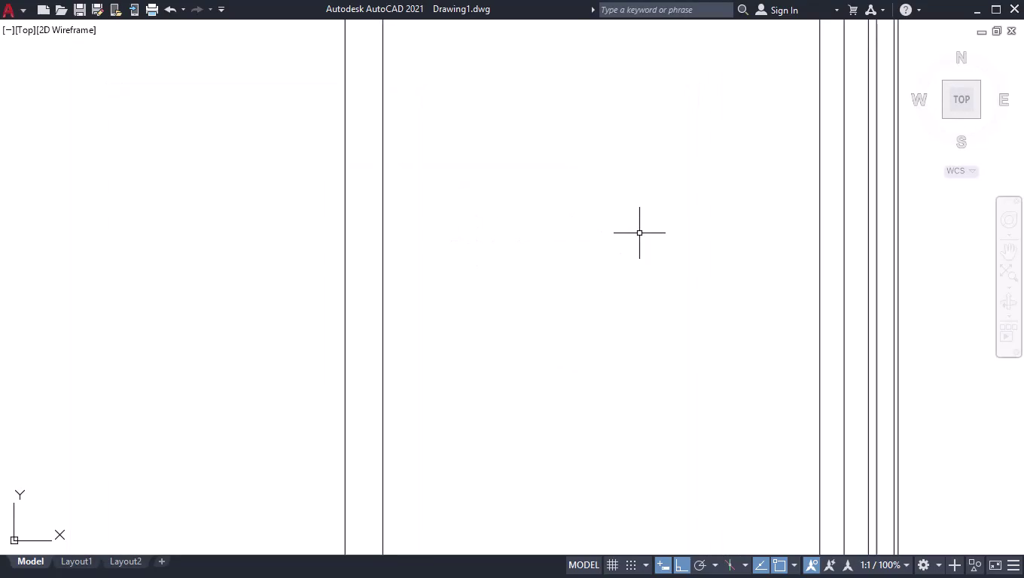
Place a linear dimension reading 87 across the vertical lines on the right, using DLI.
text(dli)
key(Return)
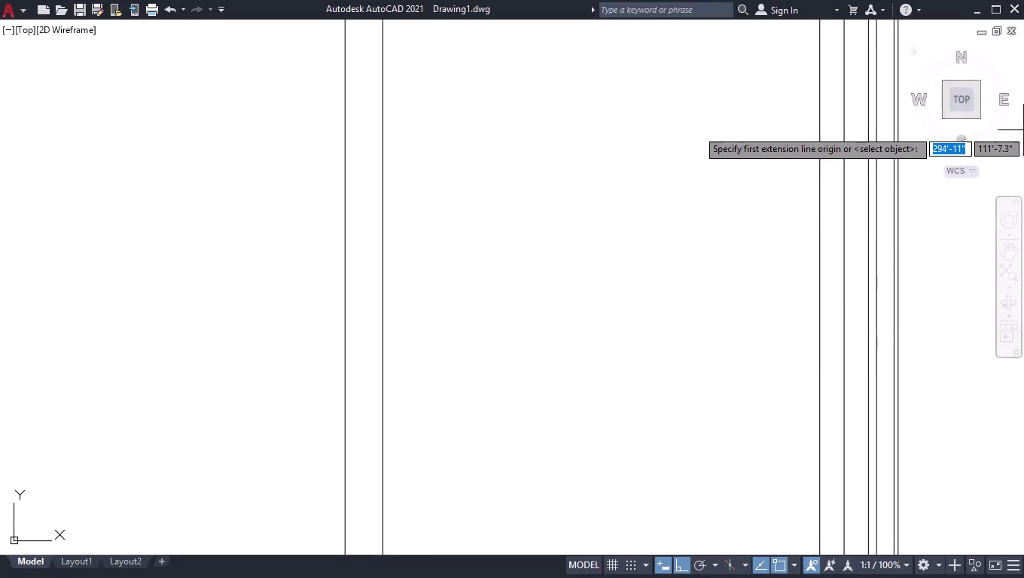
click(901, 240)
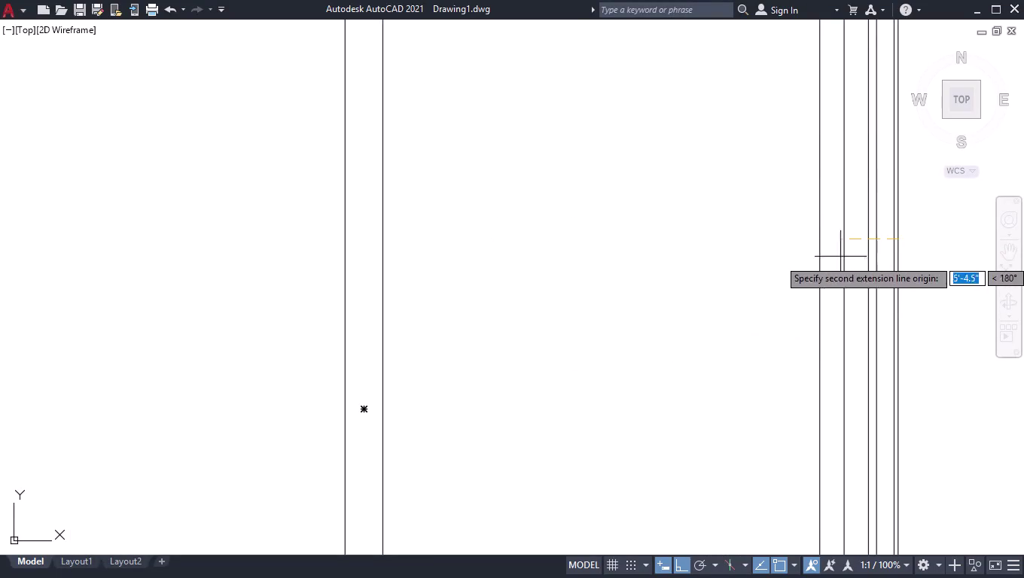
click(818, 238)
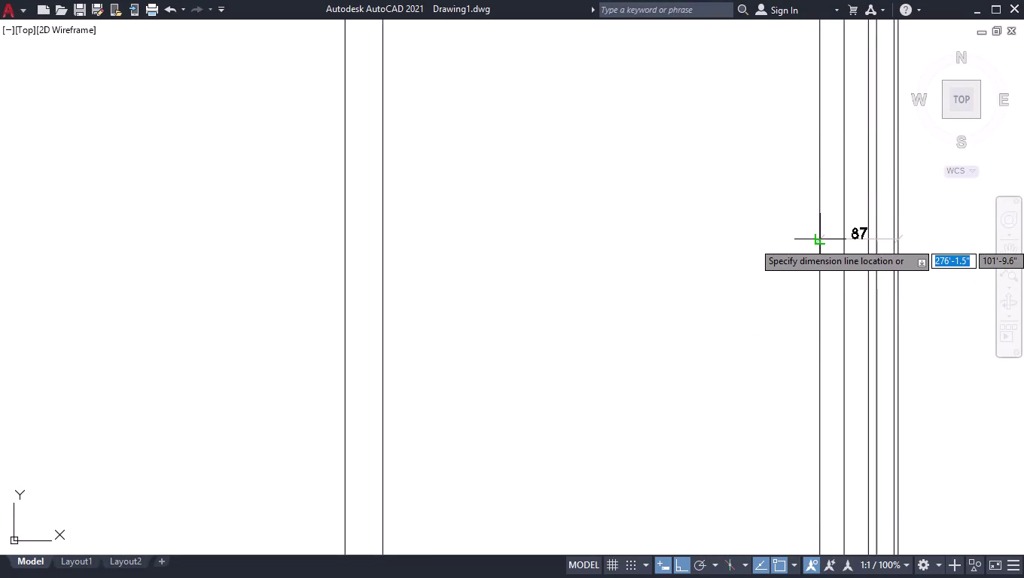
click(830, 249)
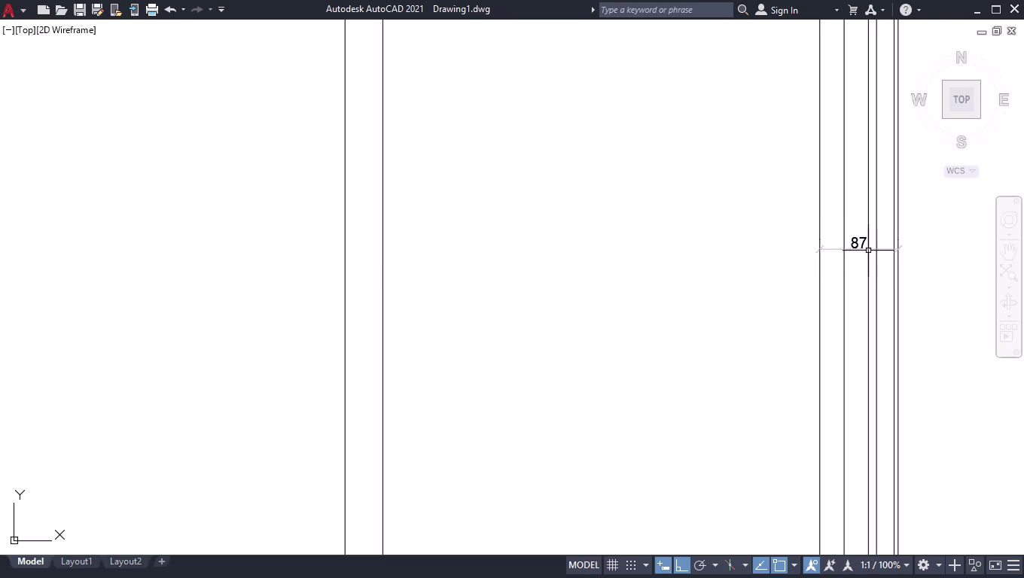
scroll(up, 3)
Give the ISO-25 dimension style Engineering linear units with 0'-0" precision.
key(d)
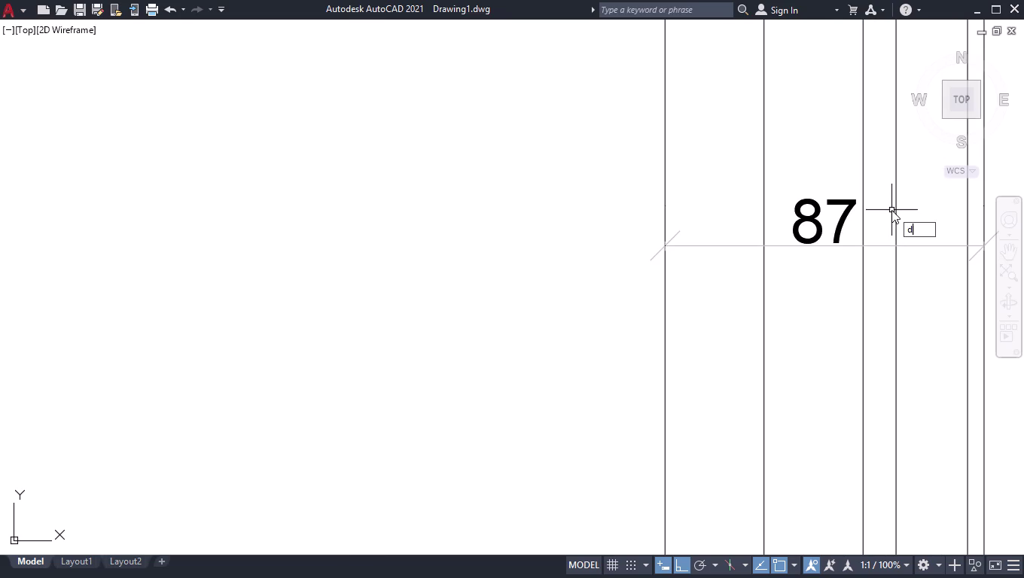
key(Return)
click(649, 264)
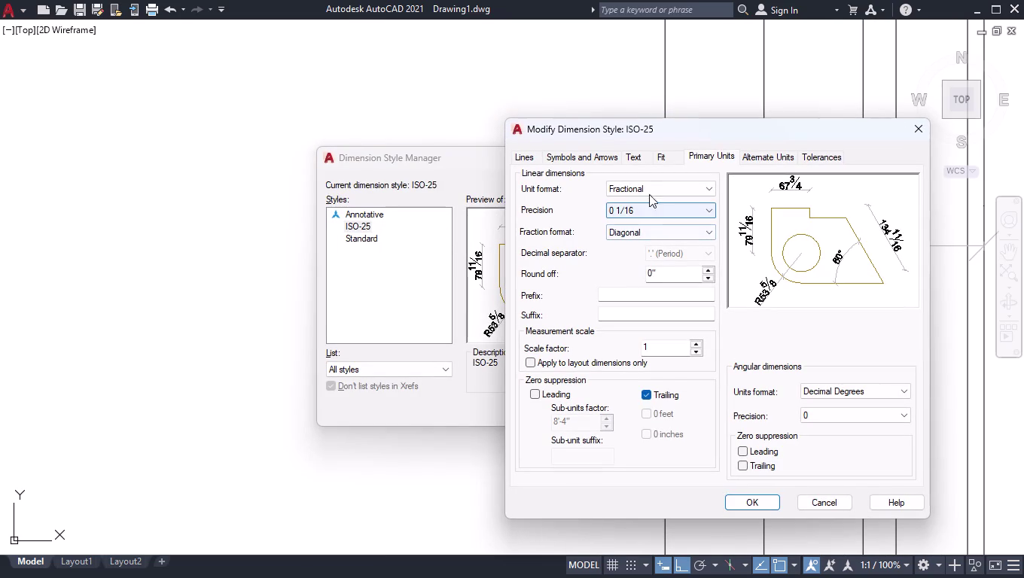
click(650, 187)
click(648, 224)
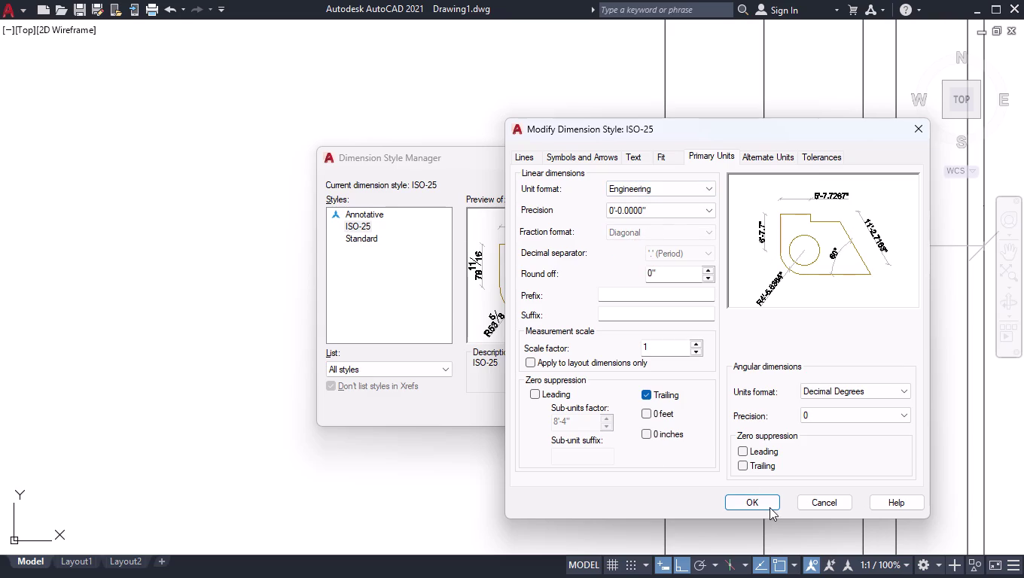
click(666, 209)
click(644, 245)
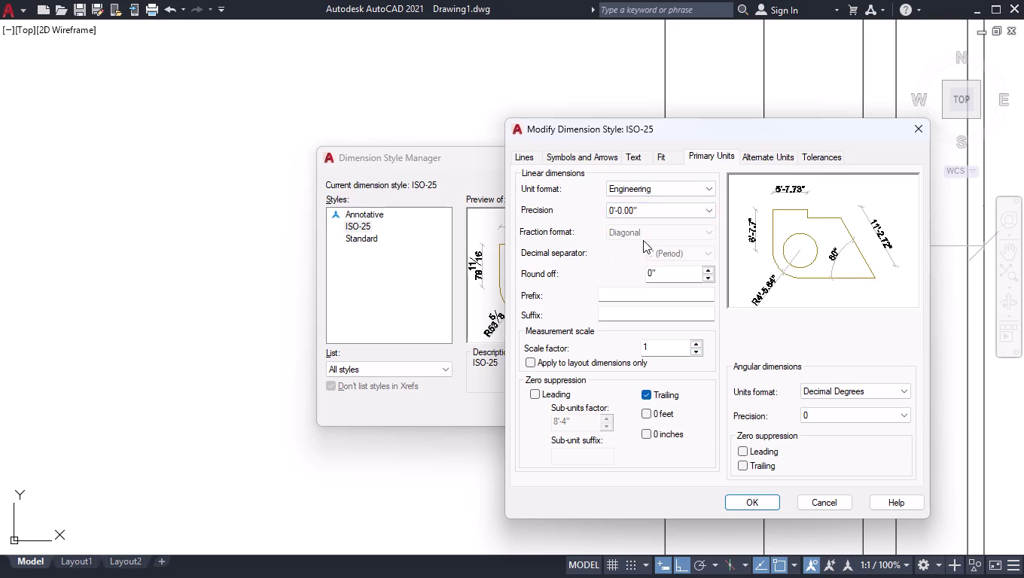
click(644, 214)
click(634, 241)
click(637, 209)
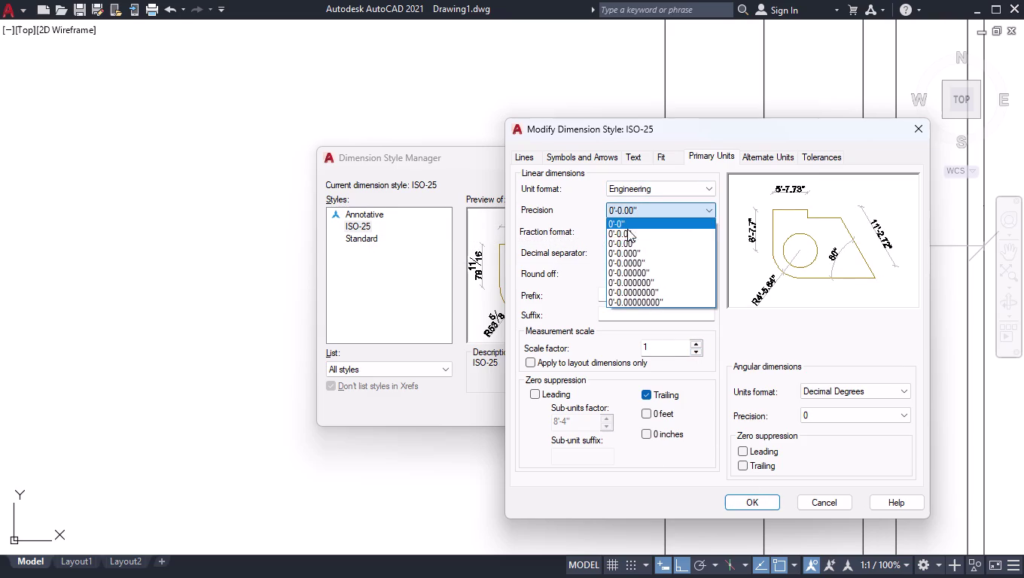
click(623, 235)
click(741, 502)
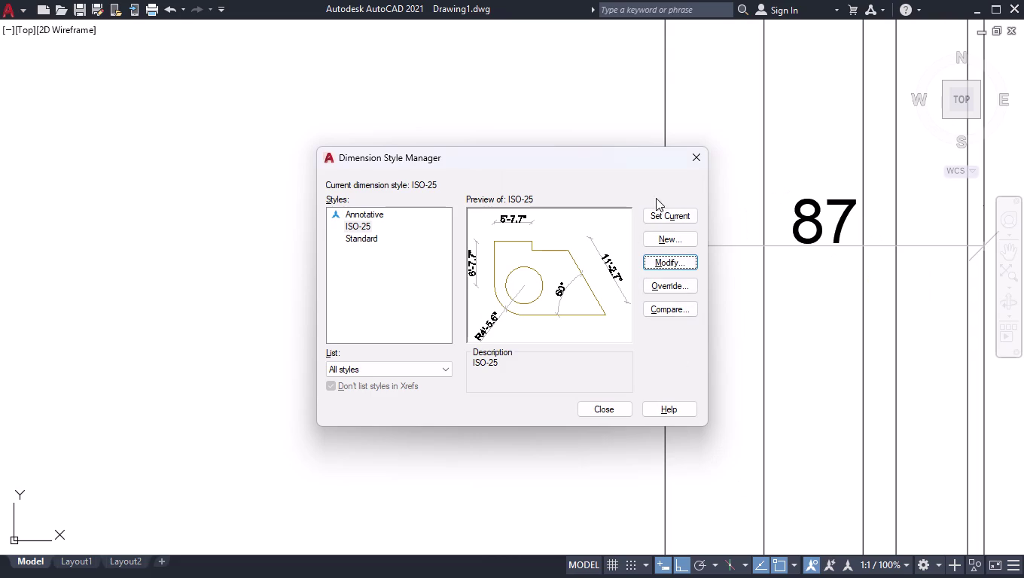
Close the Dimension Style Manager and restore the full interface with the ribbon.
click(702, 159)
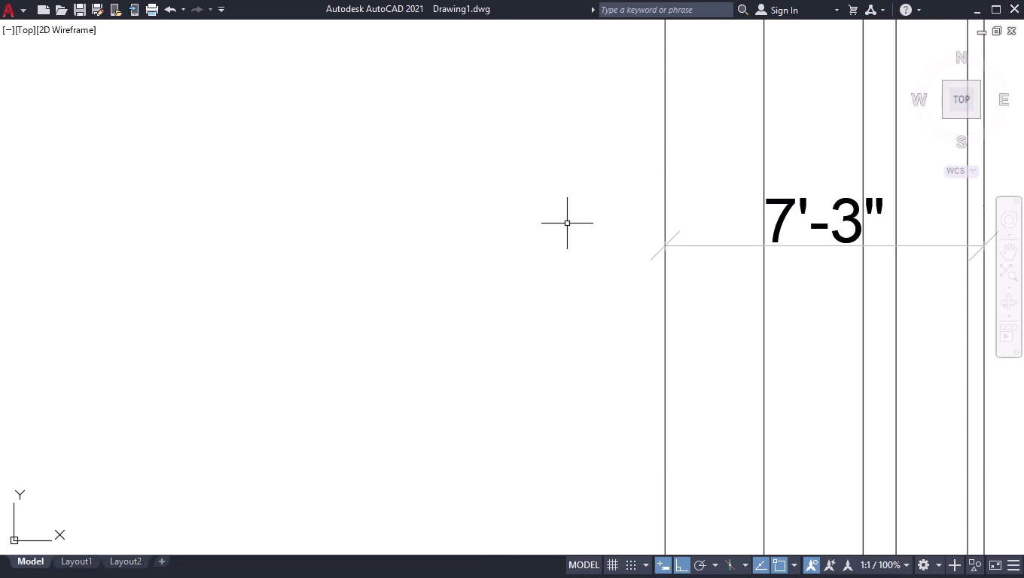
scroll(down, 3)
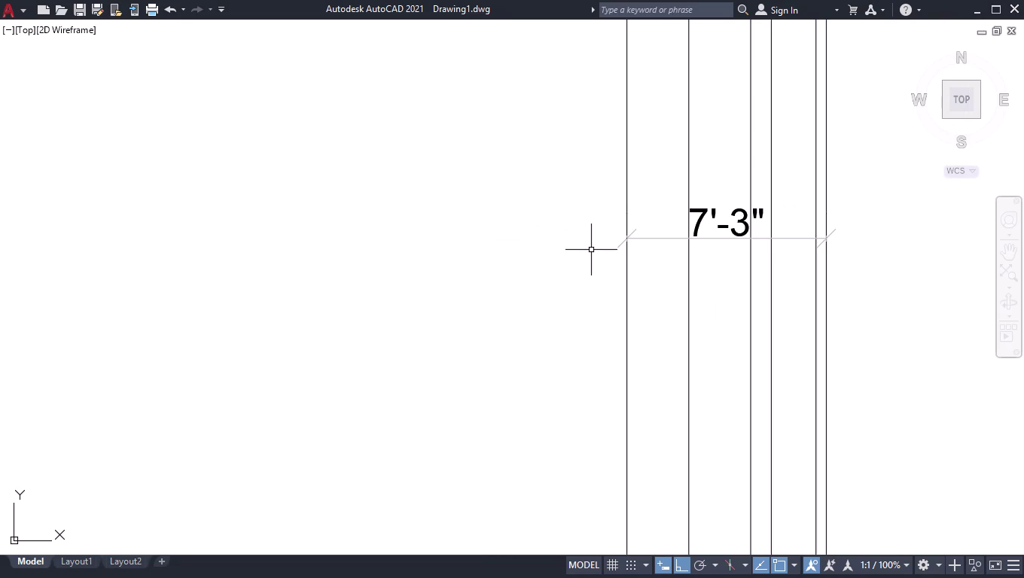
key(ctrl+0)
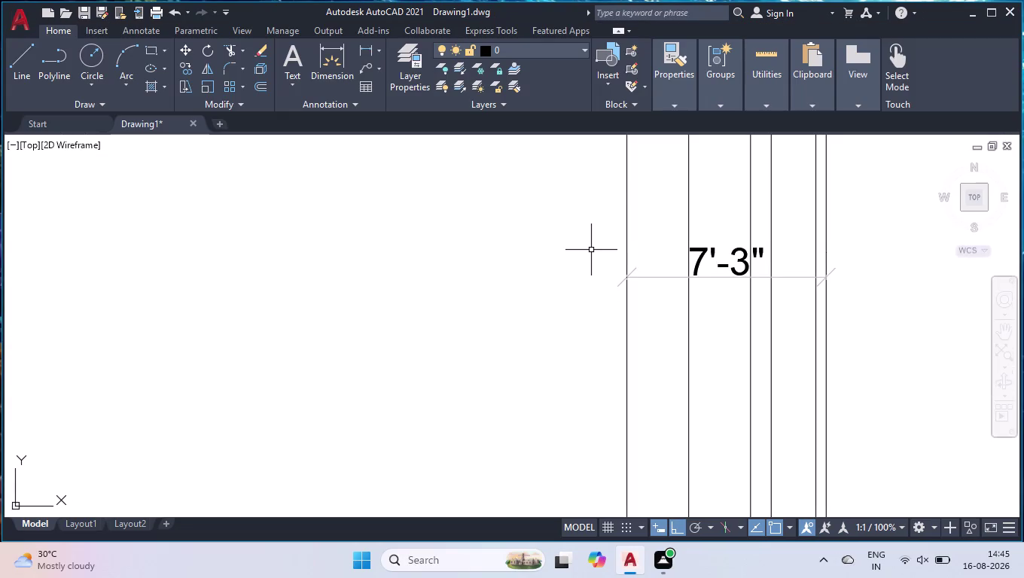